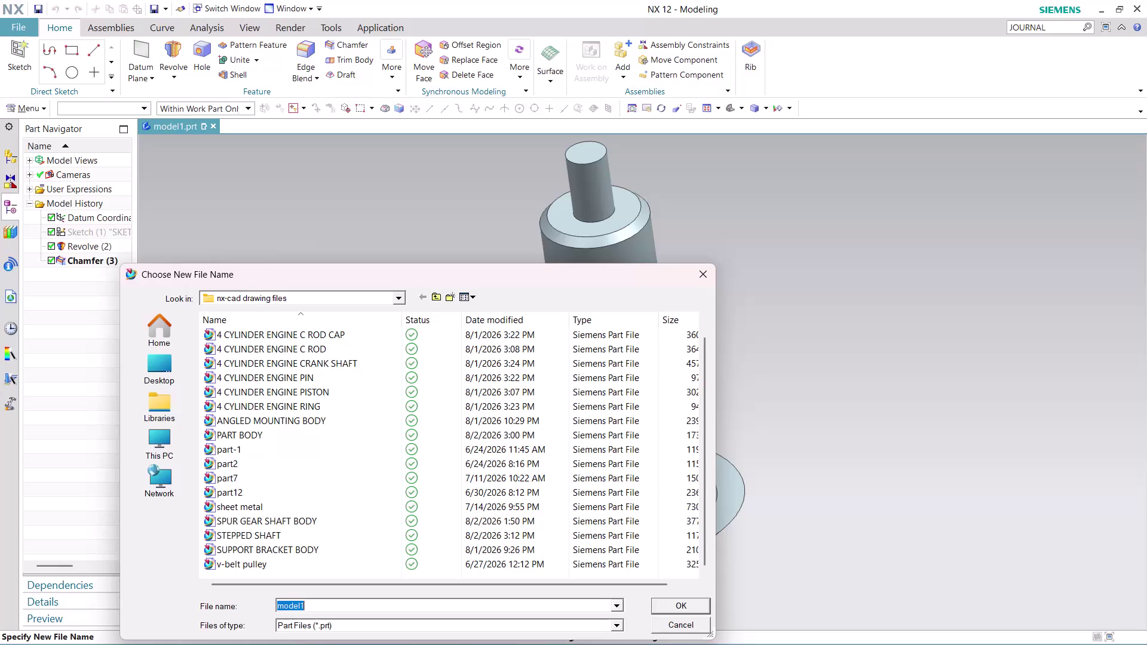
Save the shaft part under the new name 'FLANGED STEPPED SHAFT' in the nx-cad drawing files folder.
text(FLA)
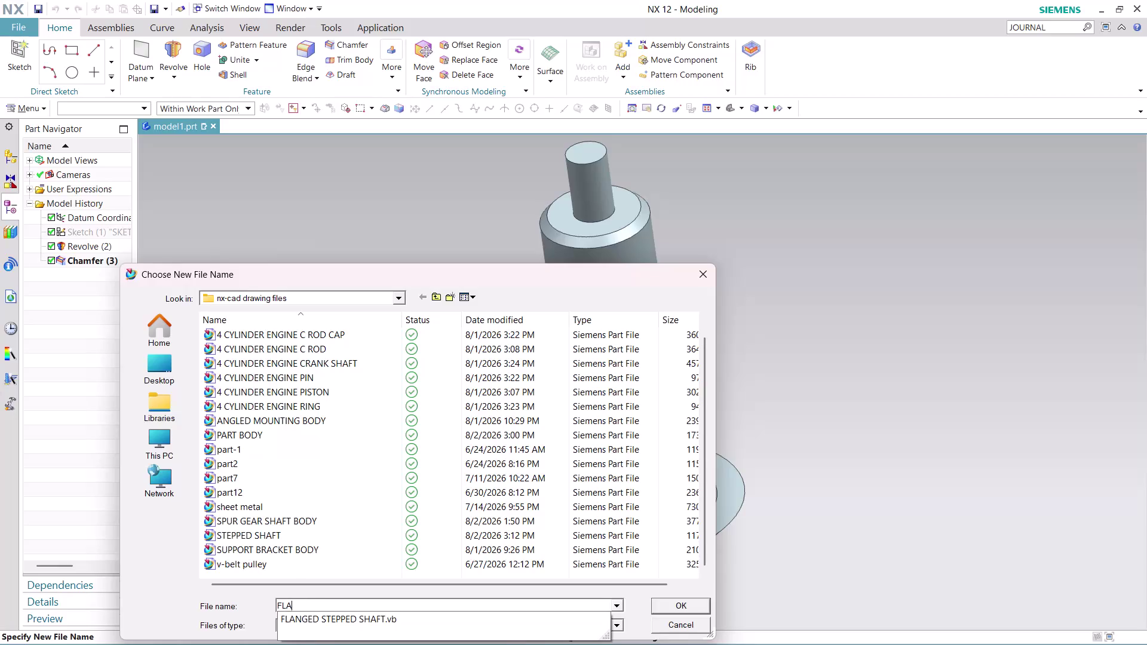
text(NGED)
key(space)
text(STEPP)
text(ED)
key(space)
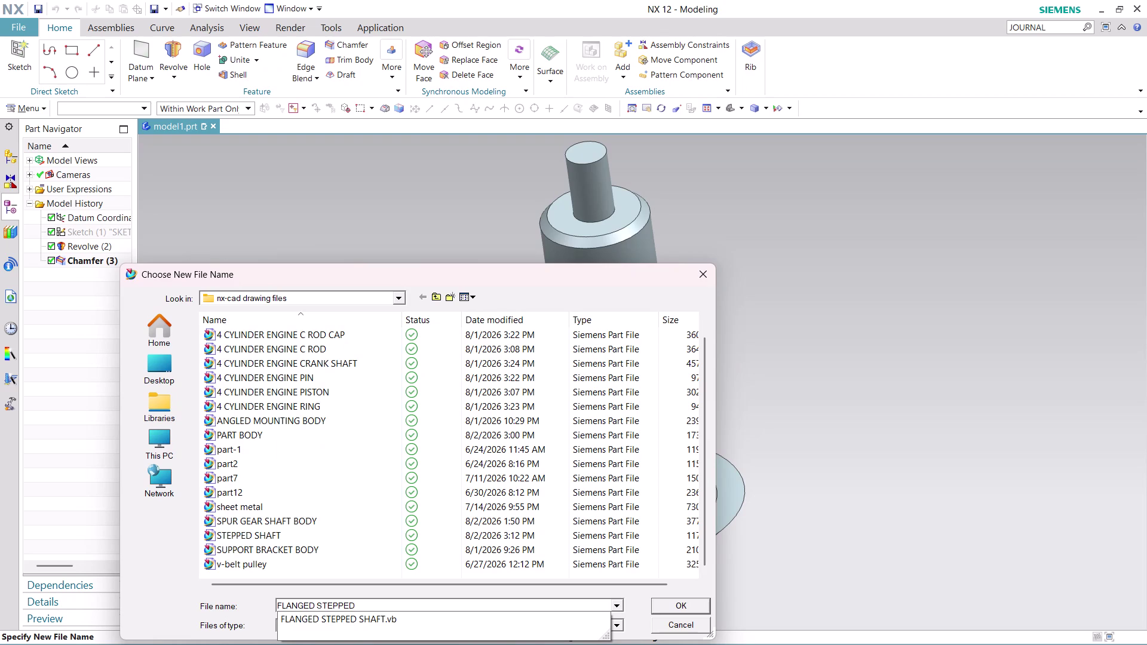
text(SH)
text(A)
text(FT)
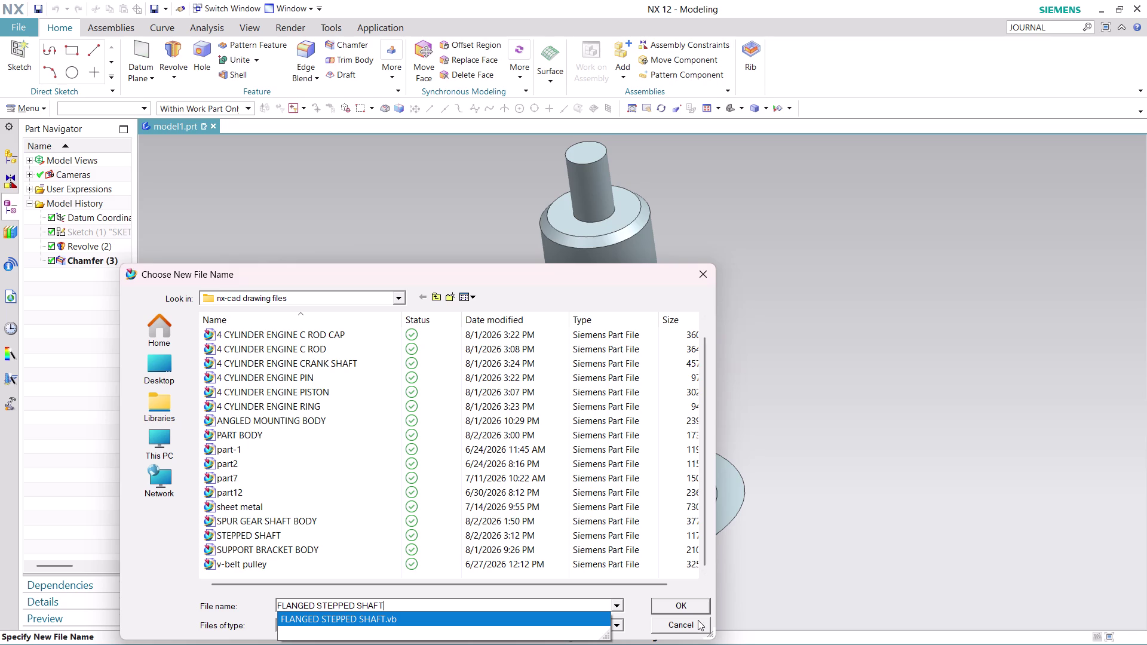
click(586, 602)
click(574, 605)
click(637, 623)
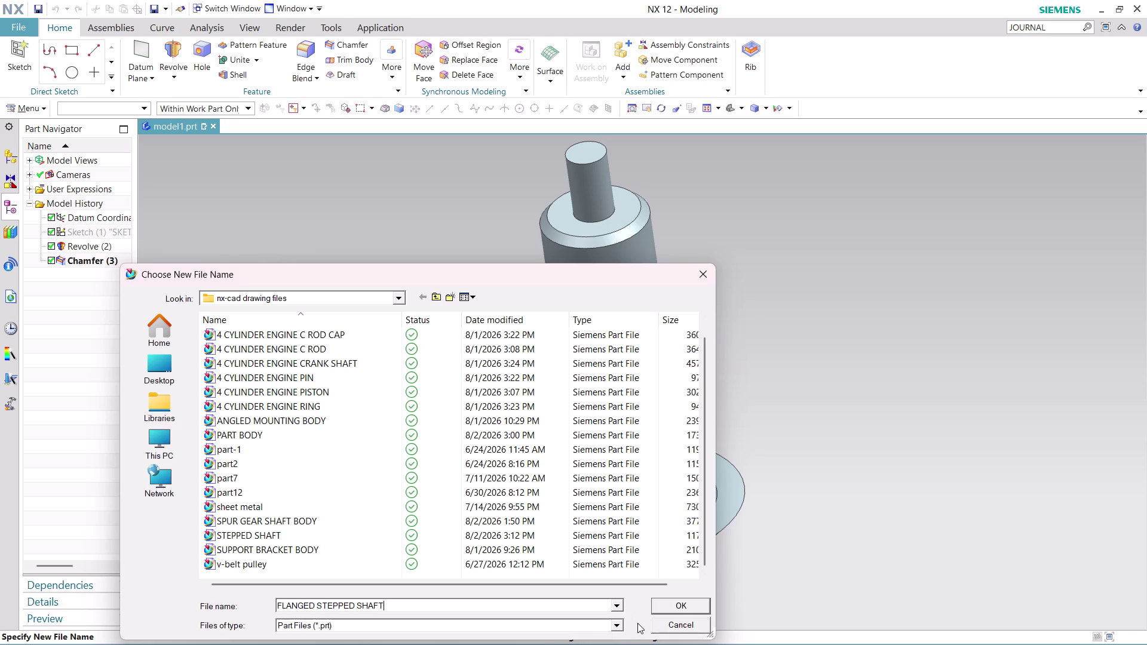
click(665, 606)
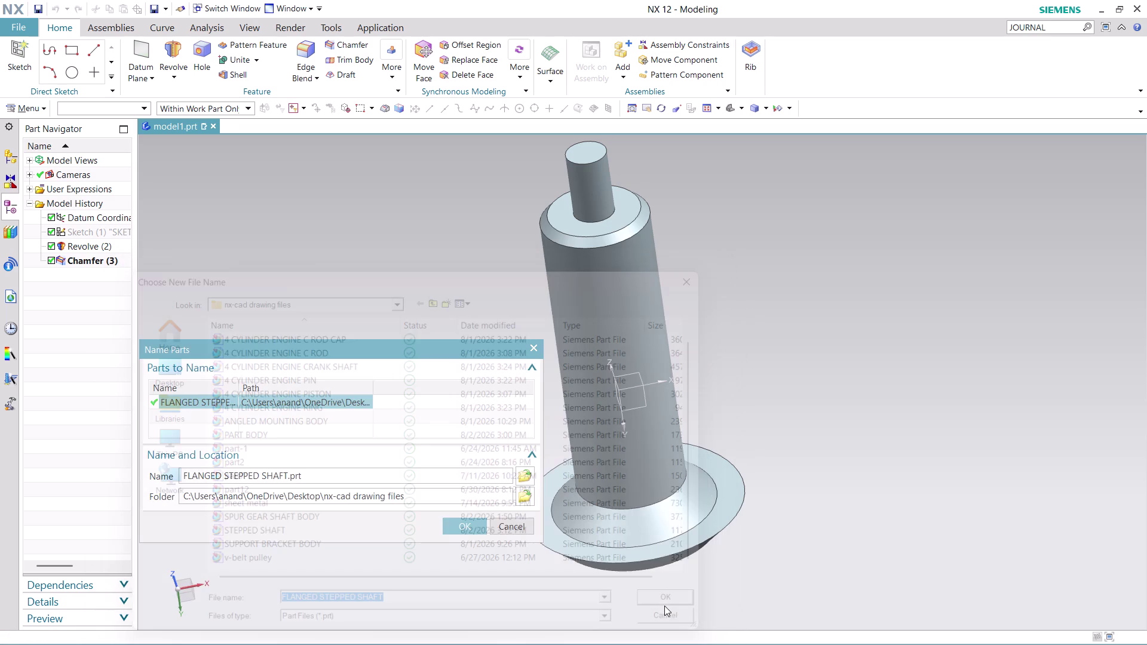
click(461, 530)
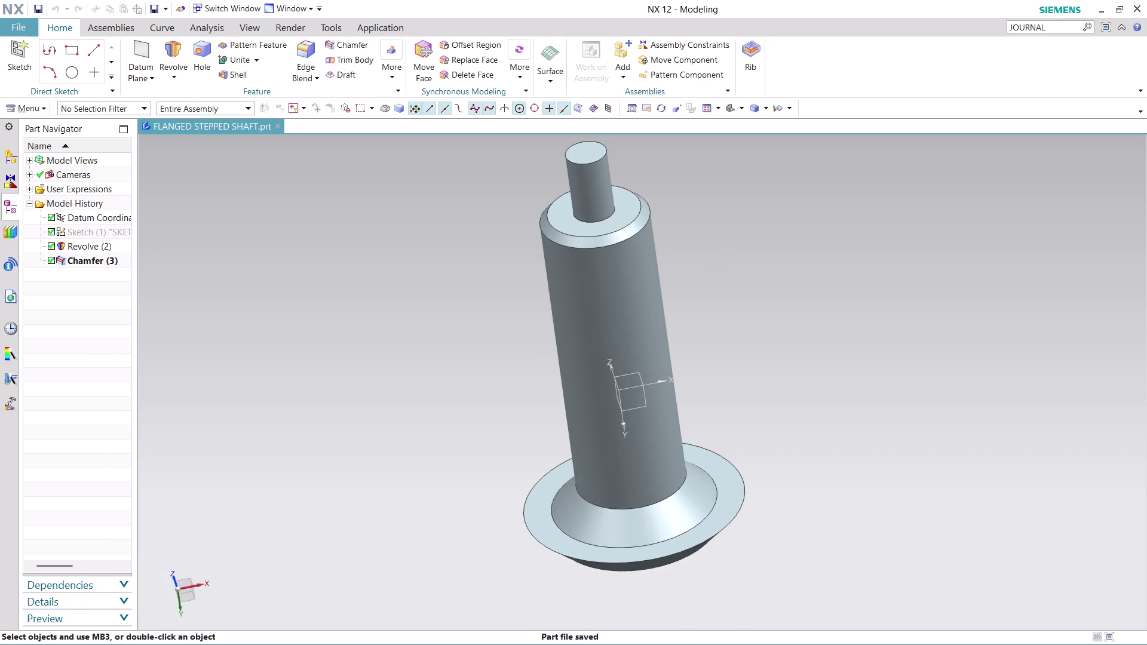
Export the current display of the shaft to PDF, keeping the default destination path.
click(16, 23)
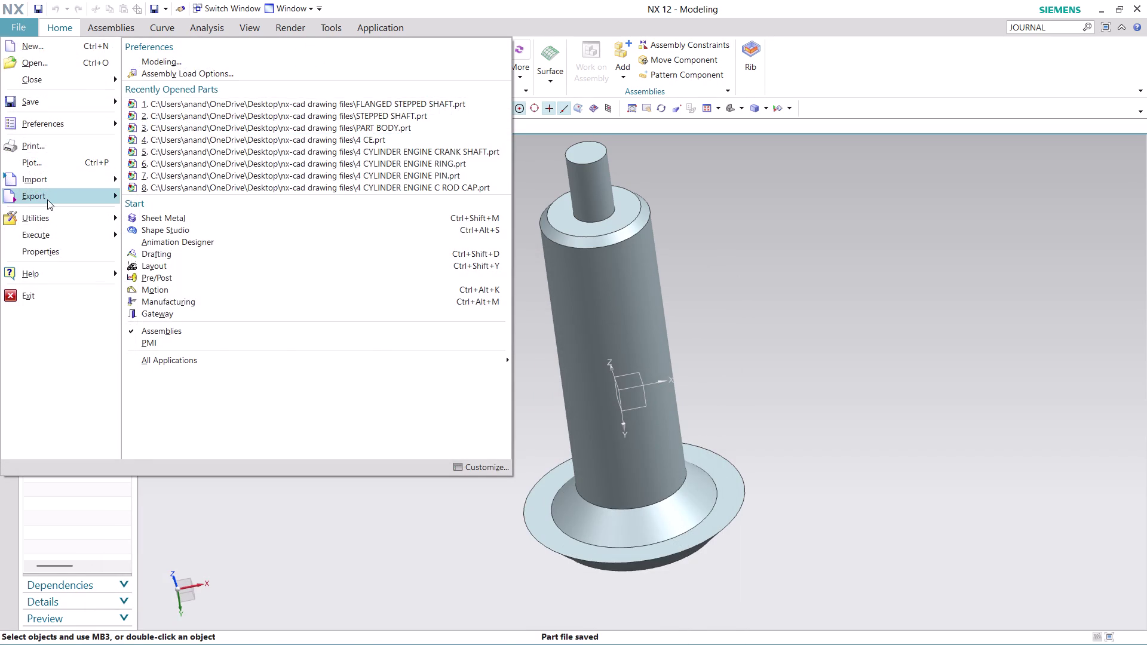
click(185, 194)
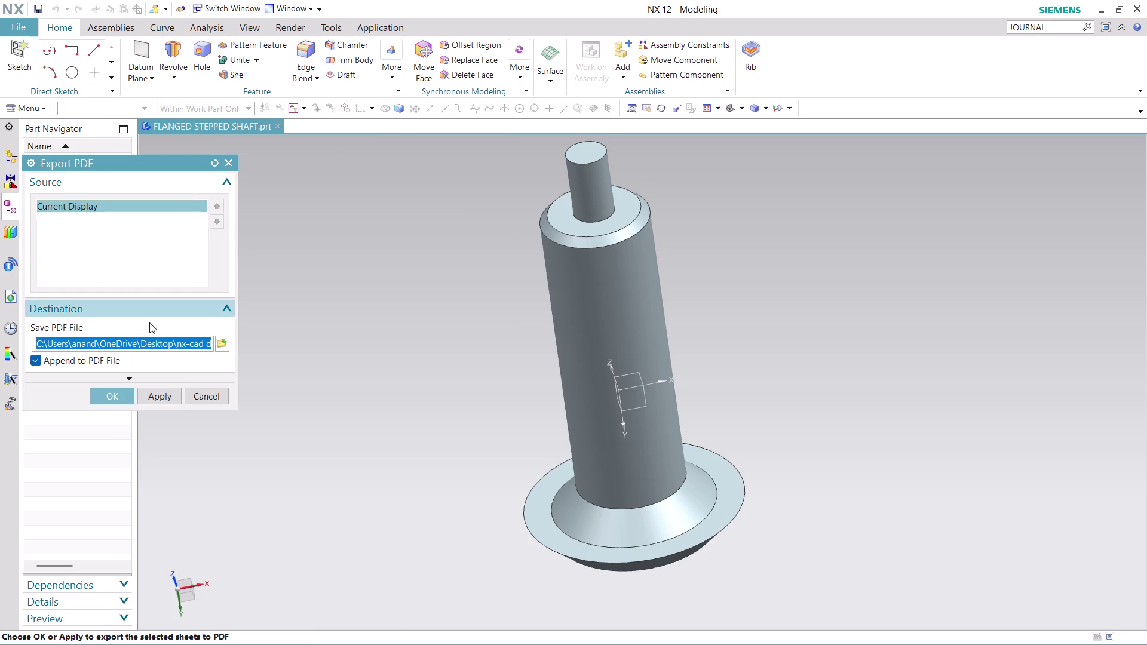
click(103, 398)
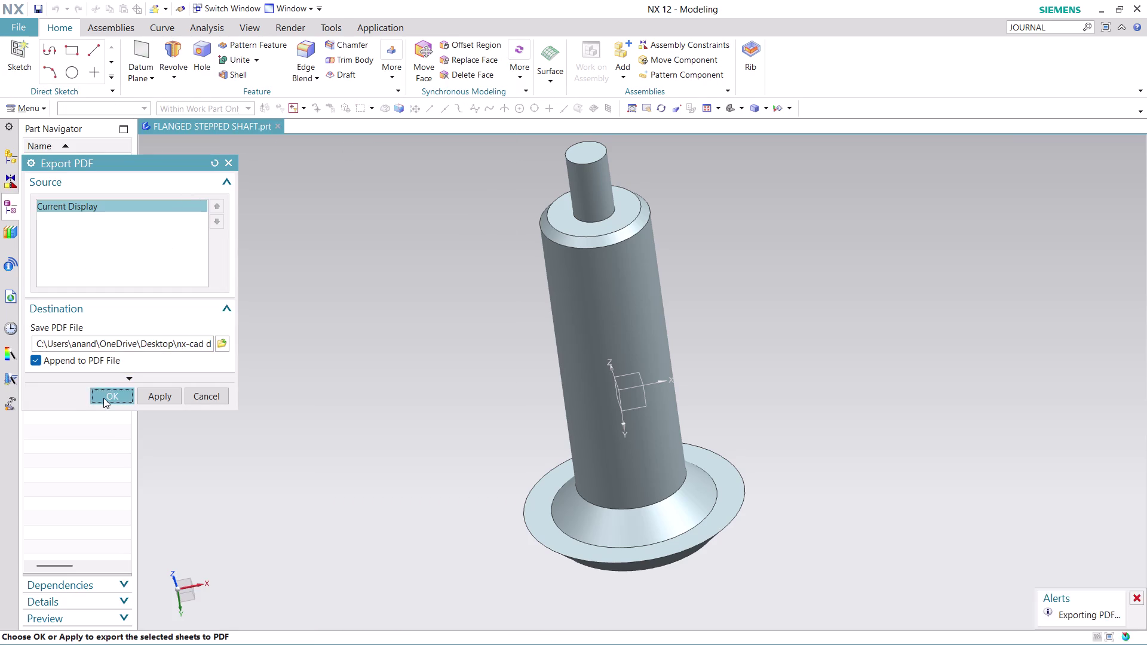